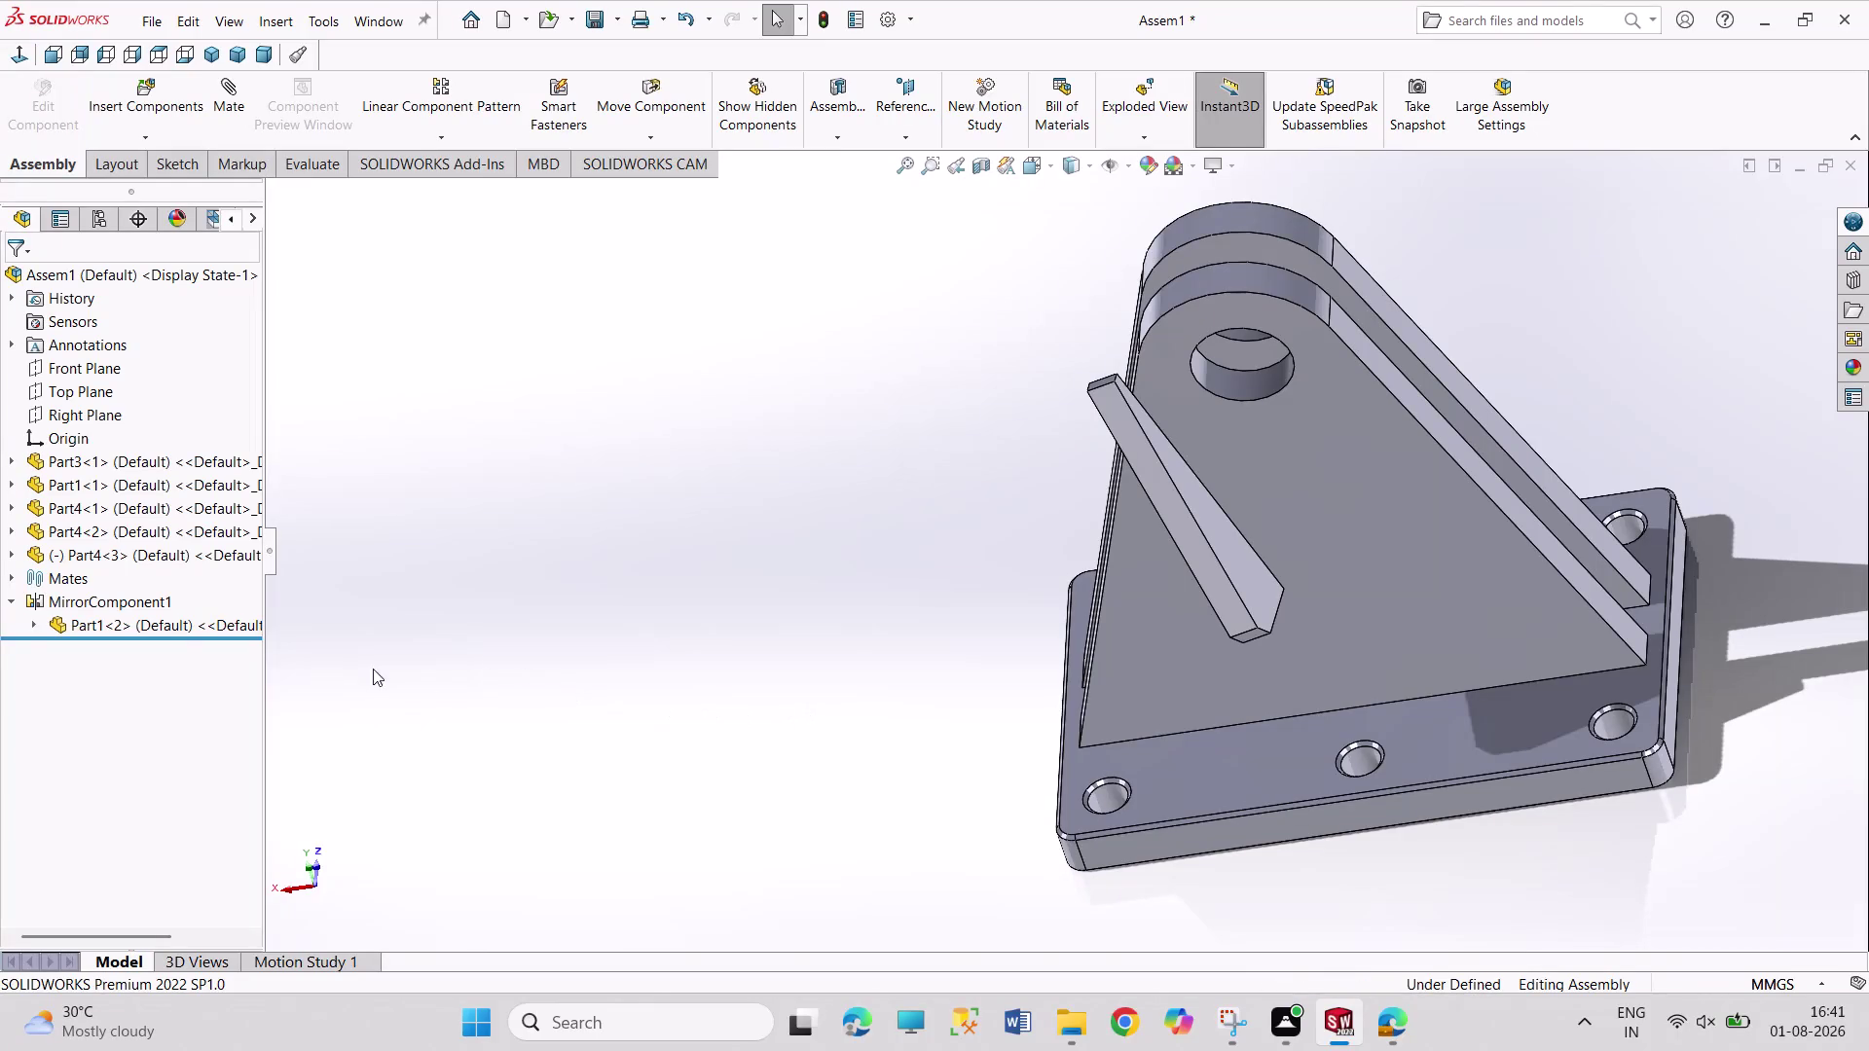
Move gusset Part4<3> away from the triangular plate so it floats beside the bracket.
click(142, 551)
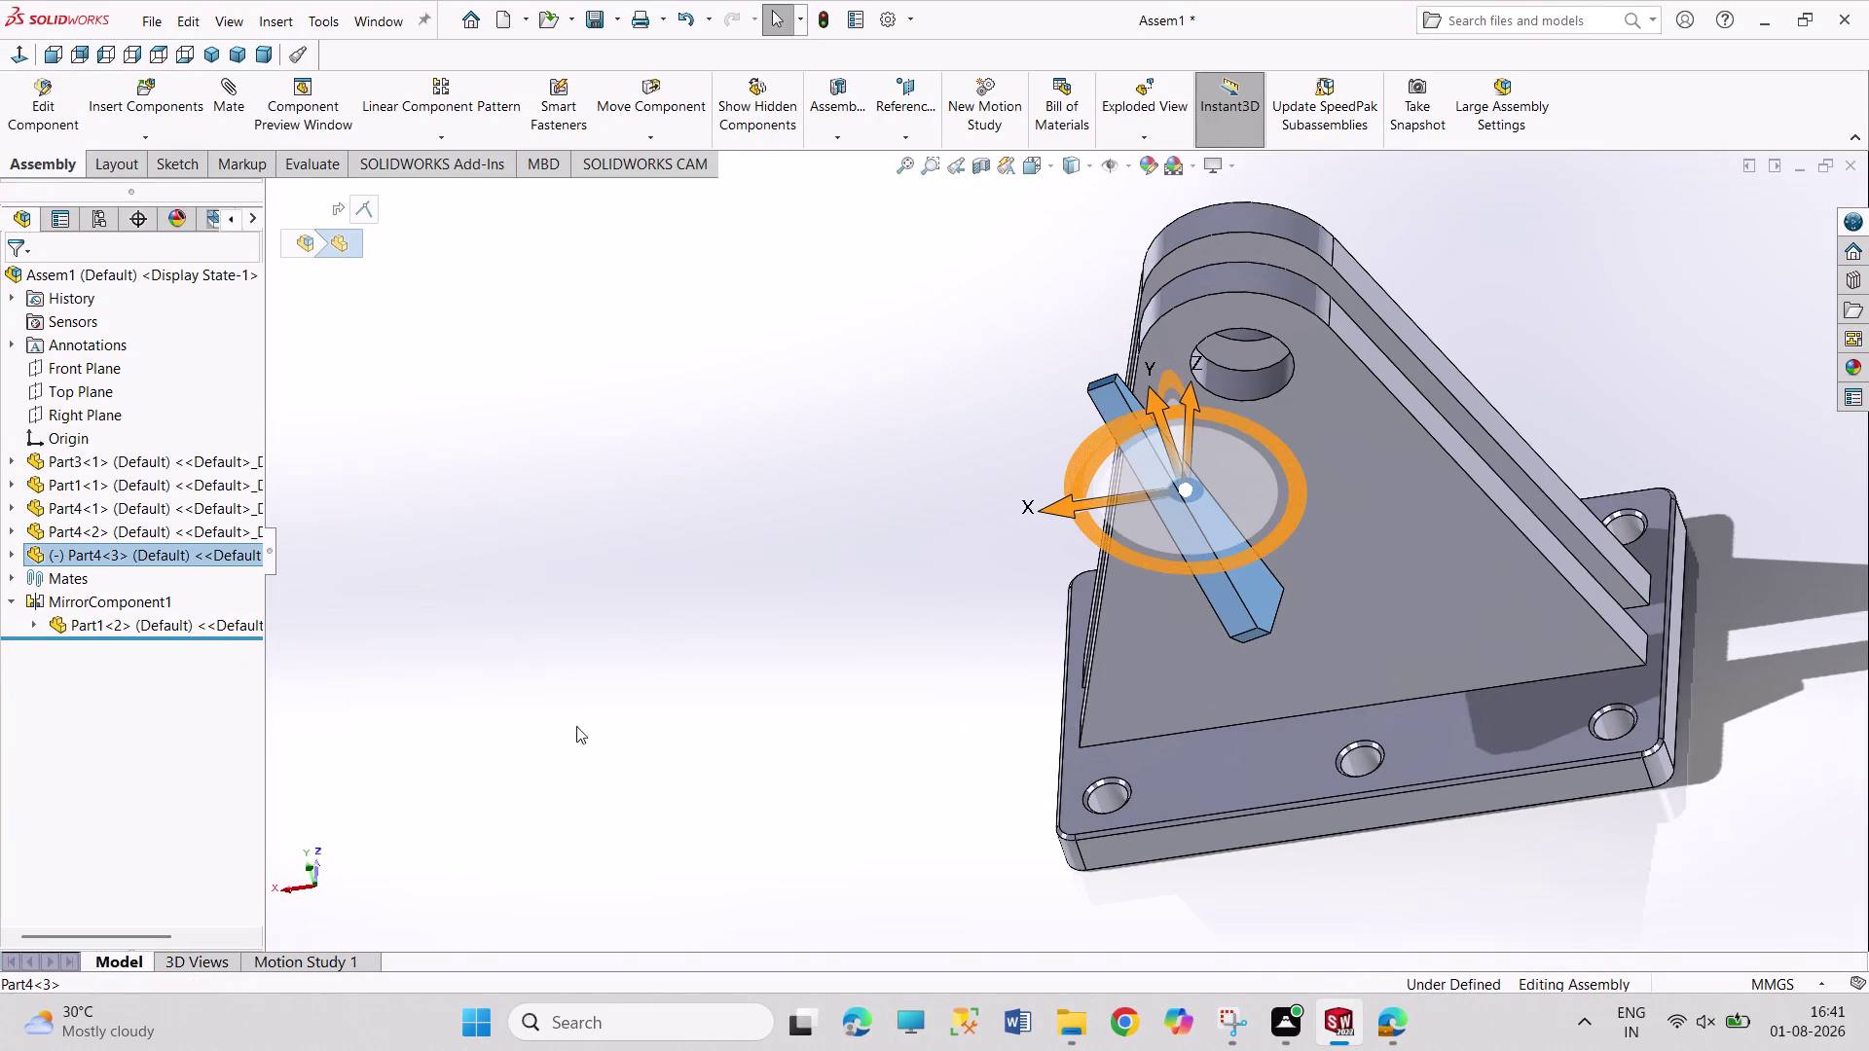
click(613, 746)
middle_drag(674, 717, 787, 732)
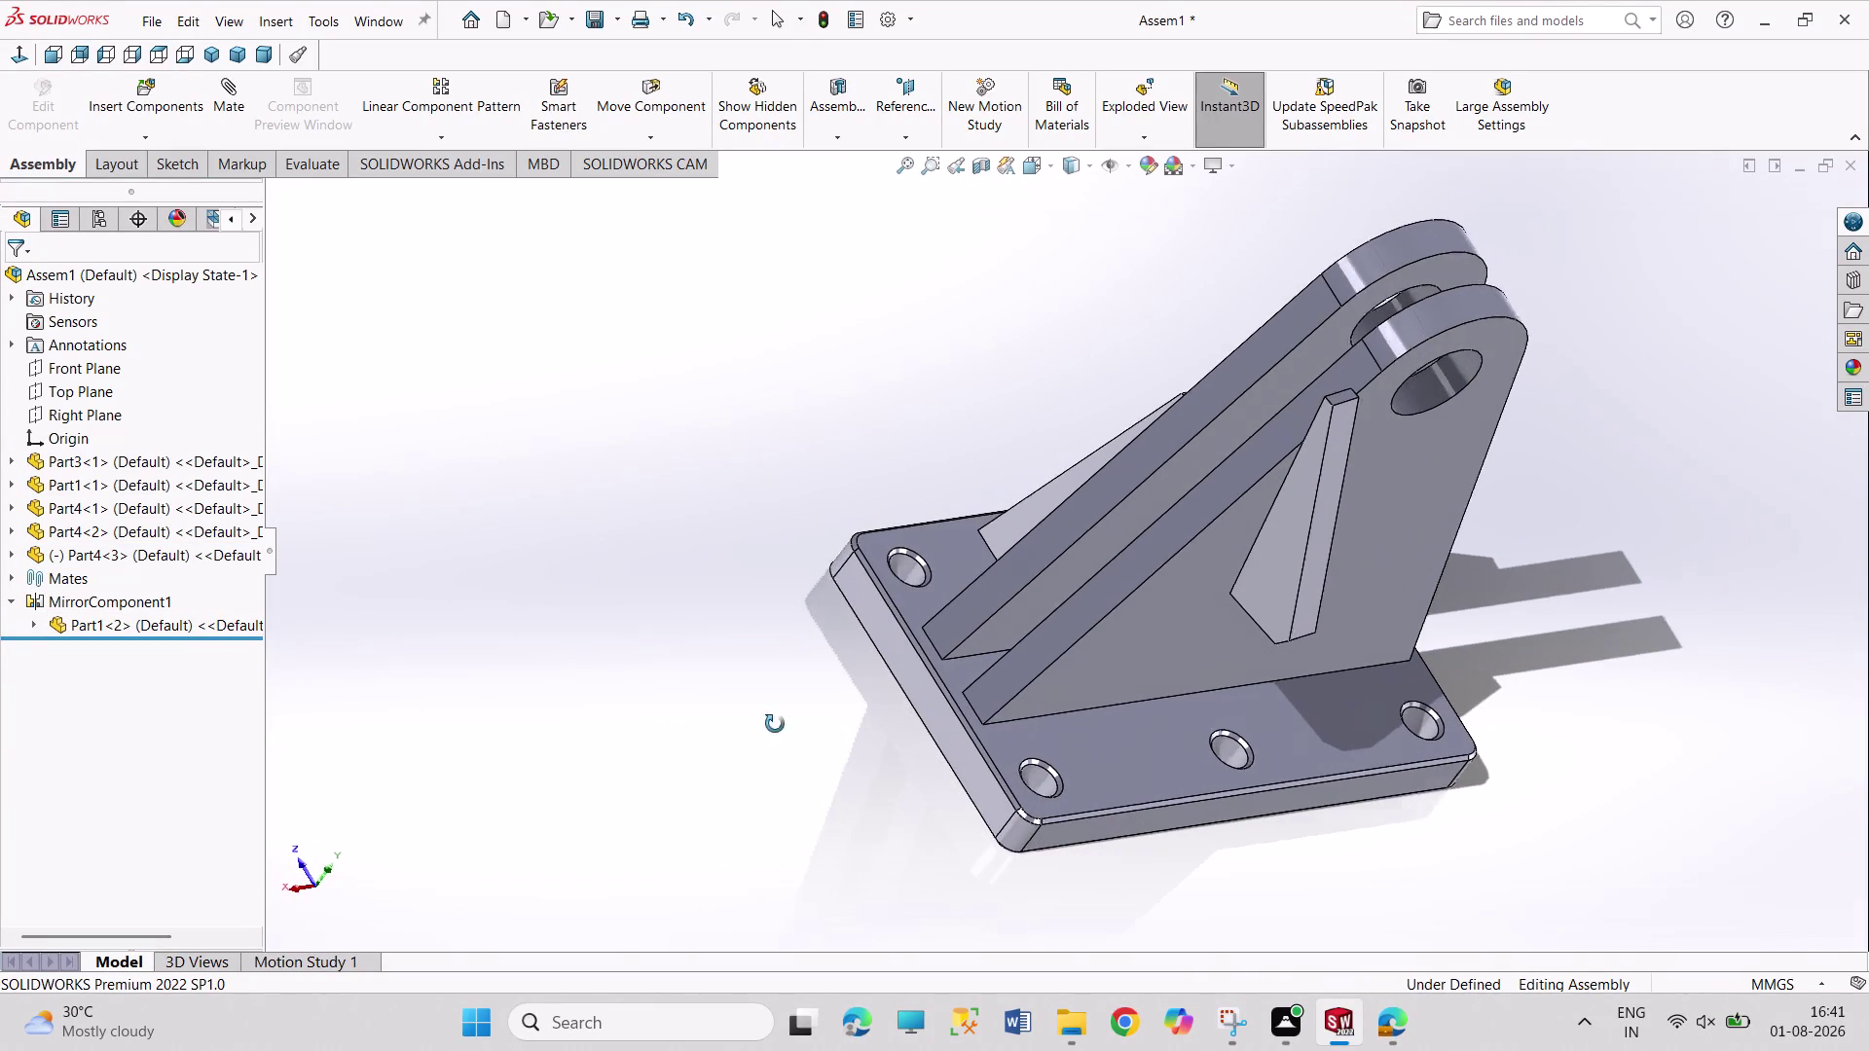
middle_drag(811, 816, 743, 777)
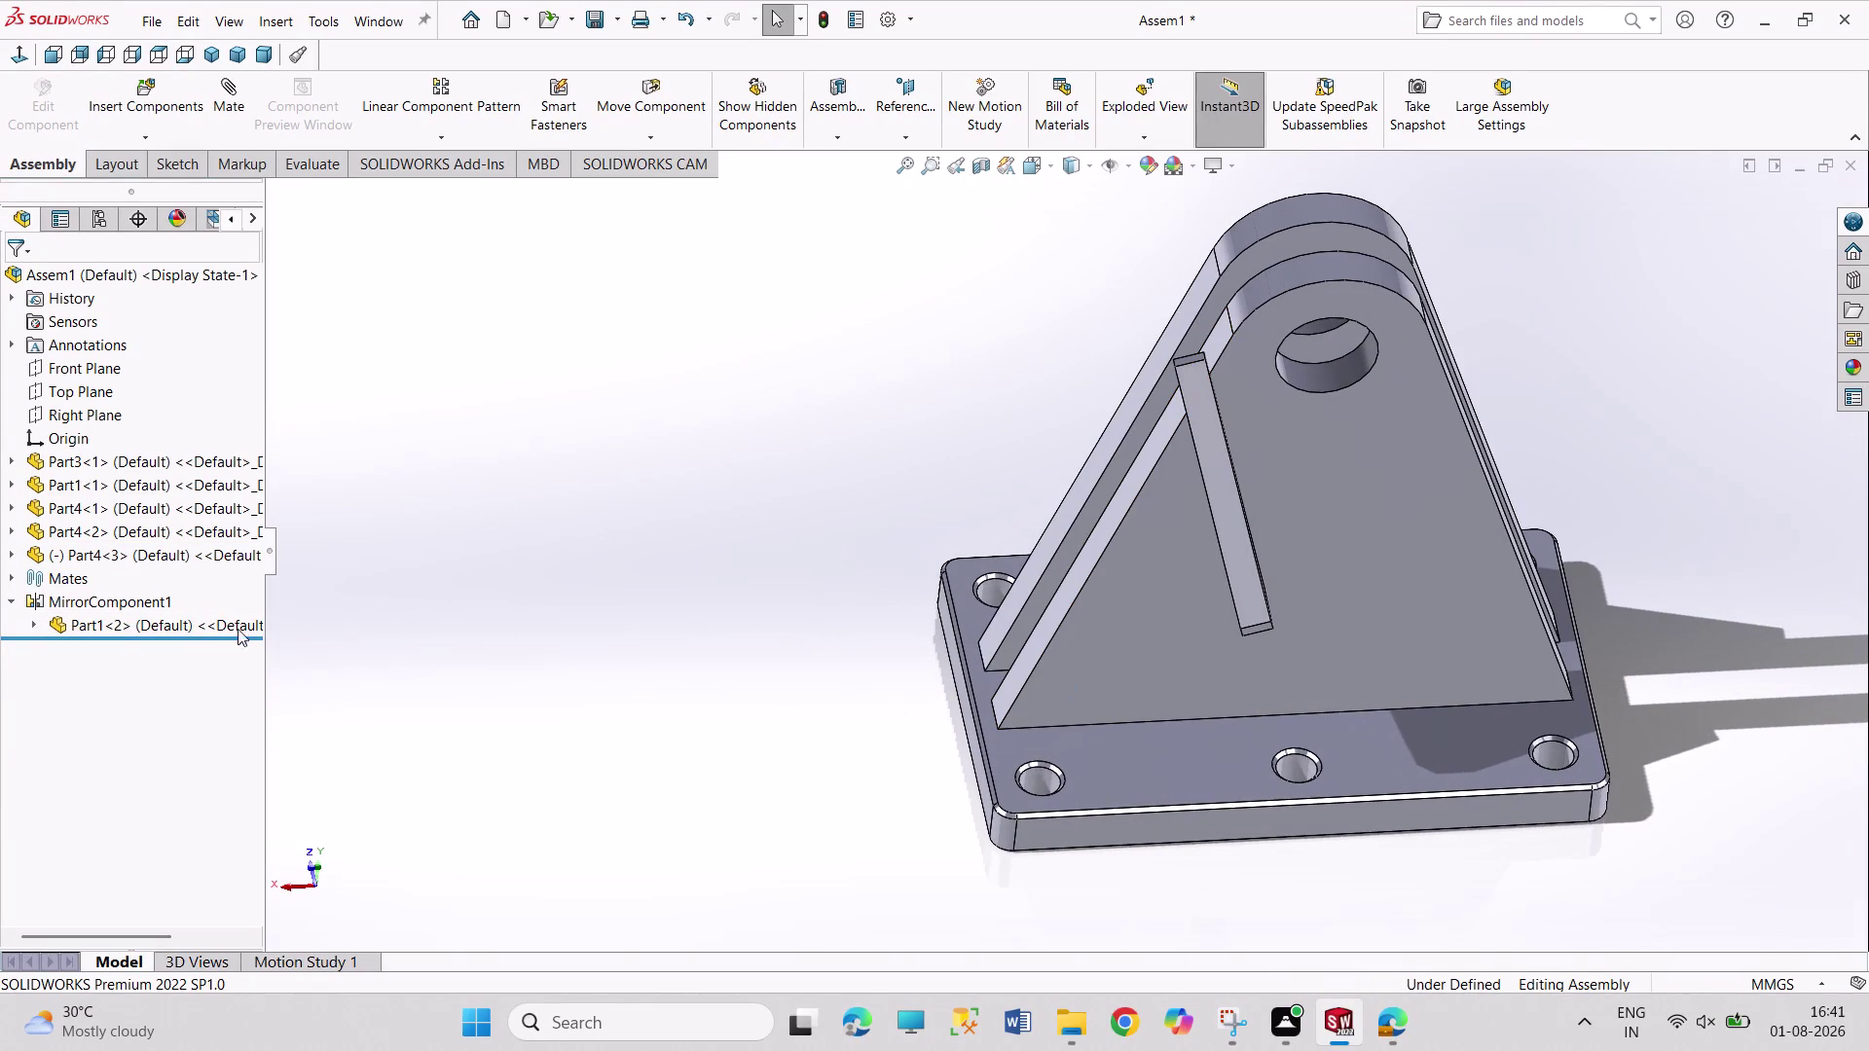
key(ctrl+z)
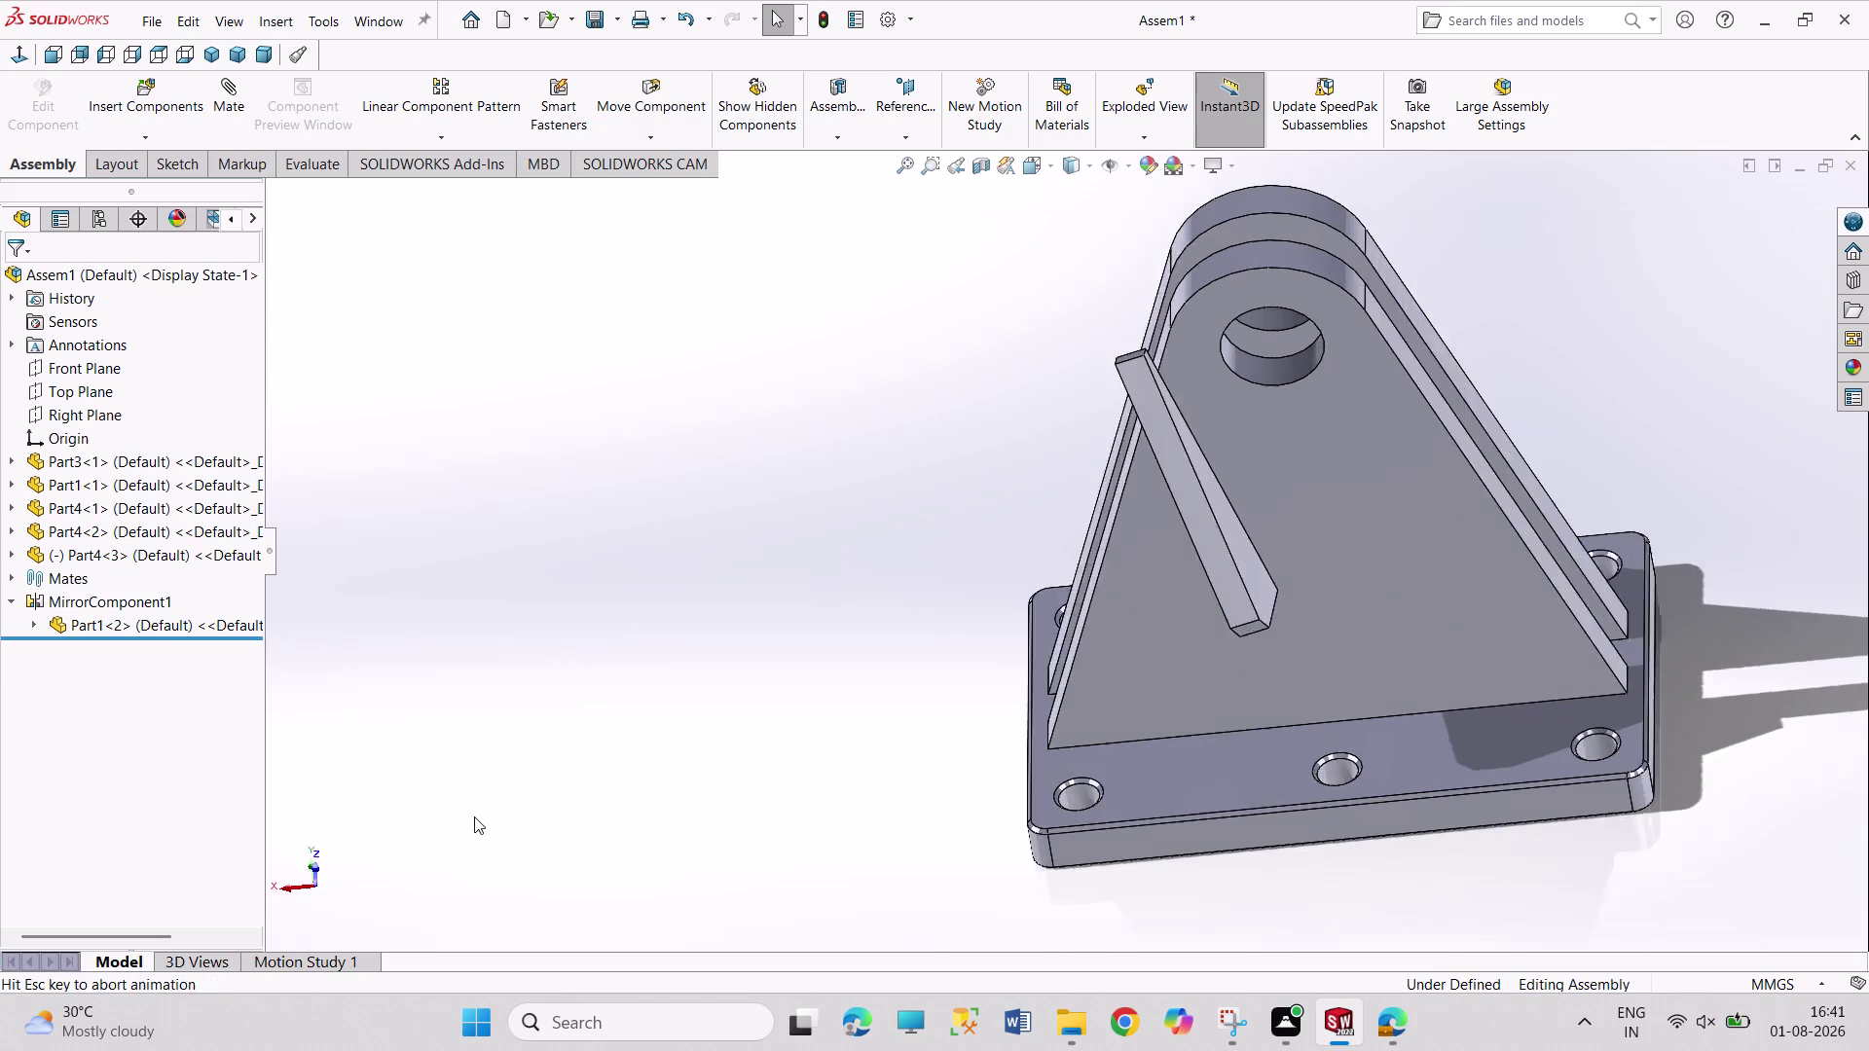
key(ctrl+z)
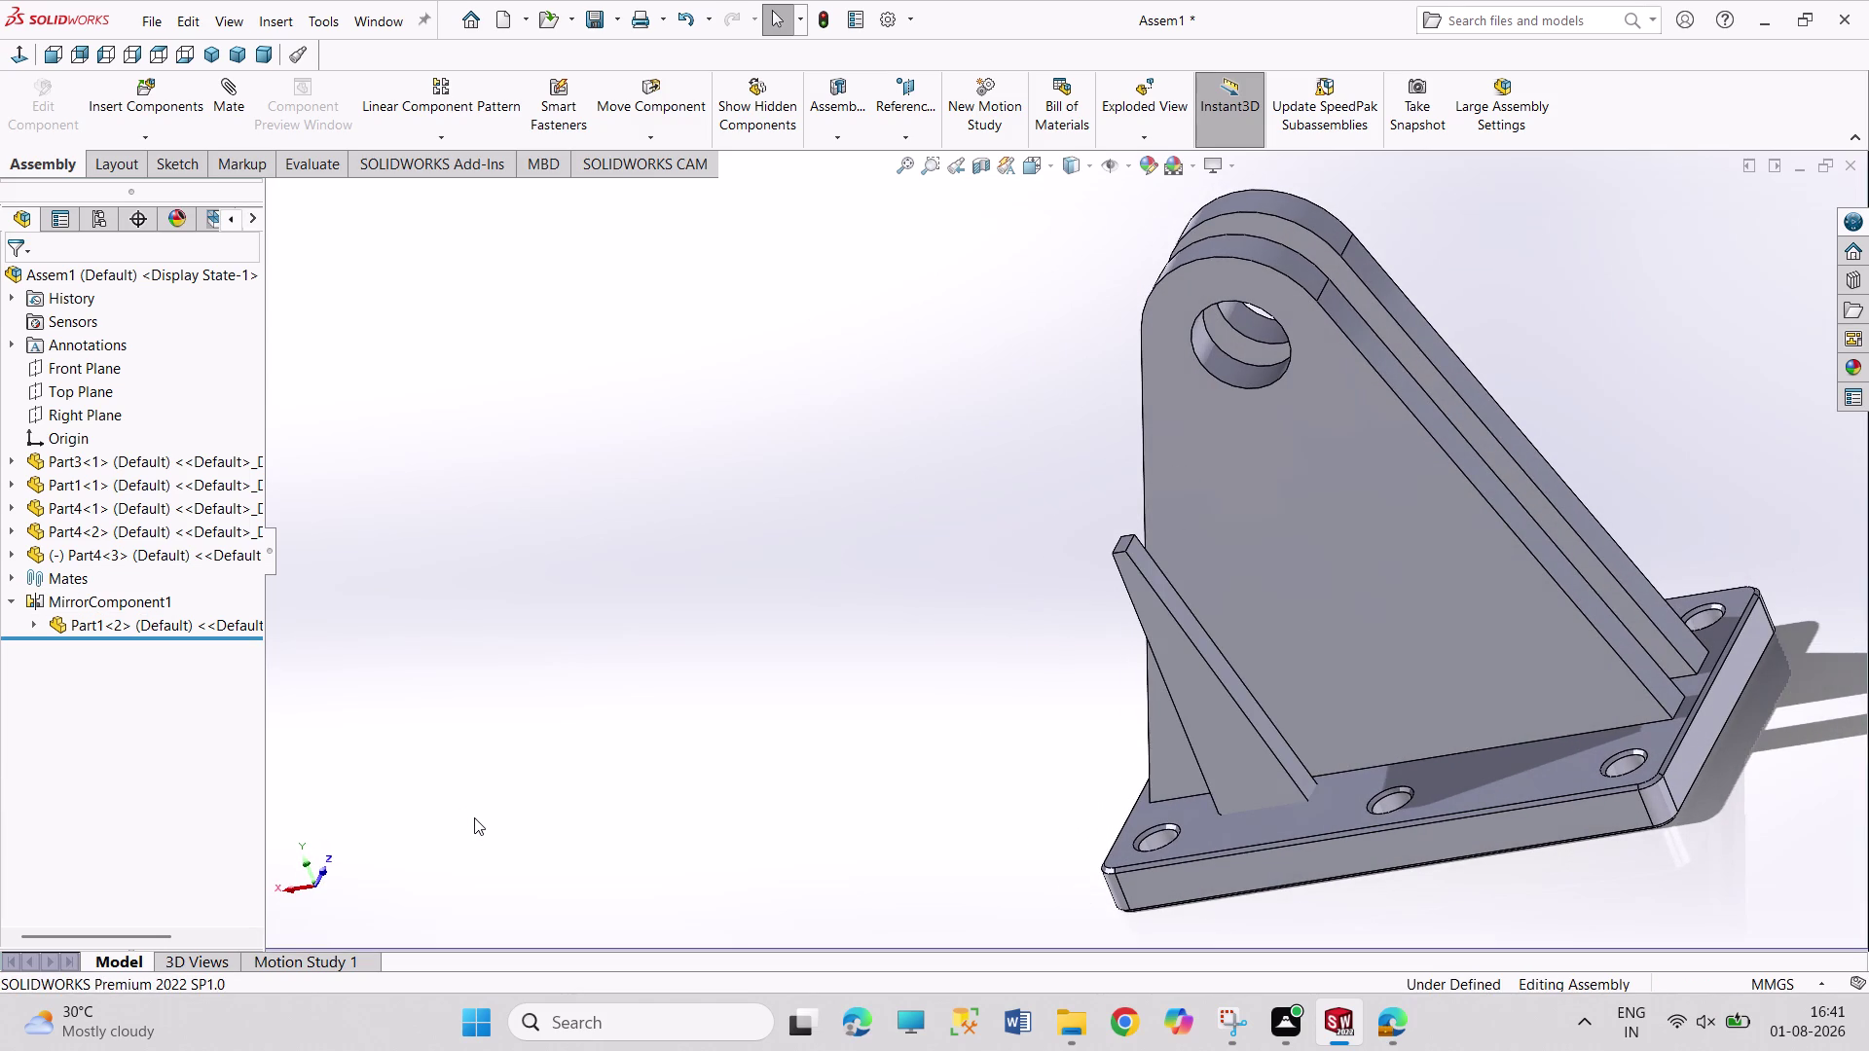
drag(1241, 768, 1077, 539)
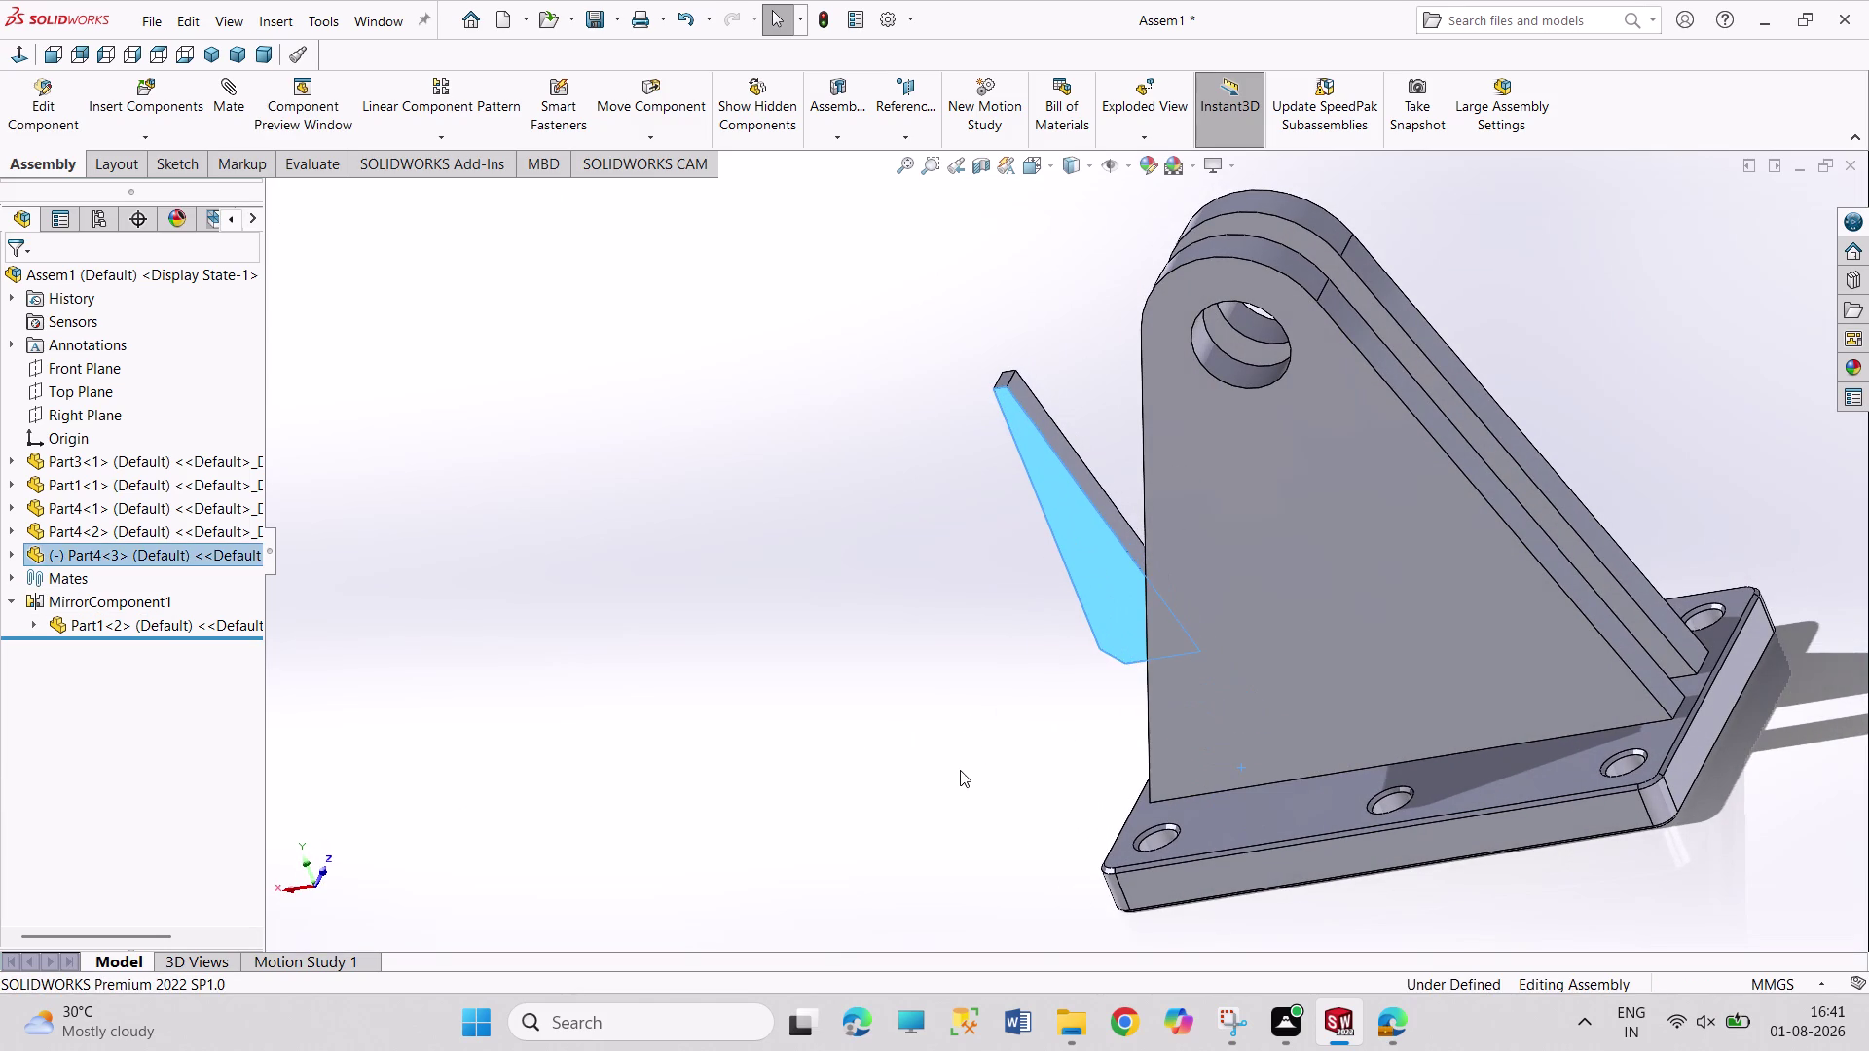
Select the bottom end face of Part4<3> (Boss-Extrude1) from beneath the bracket.
click(960, 770)
drag(1090, 562, 1073, 688)
click(849, 821)
middle_drag(946, 851, 835, 685)
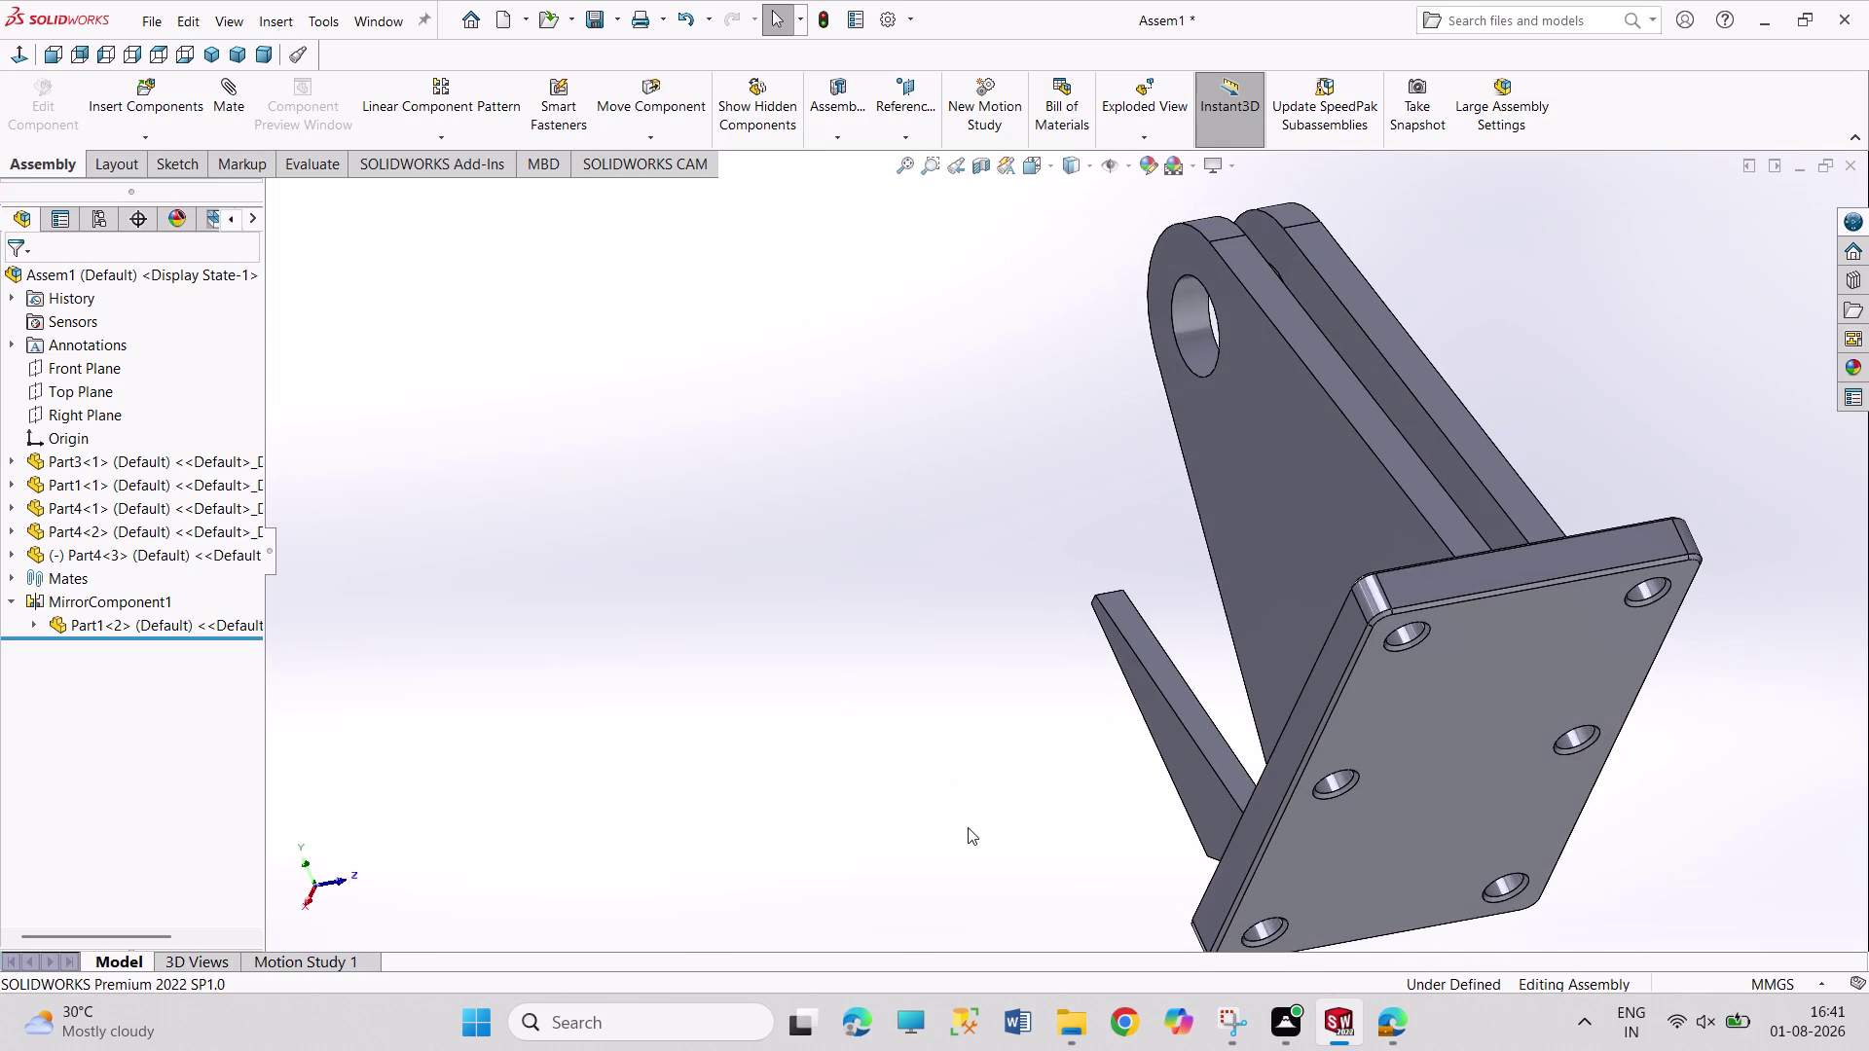
middle_drag(973, 831, 1019, 881)
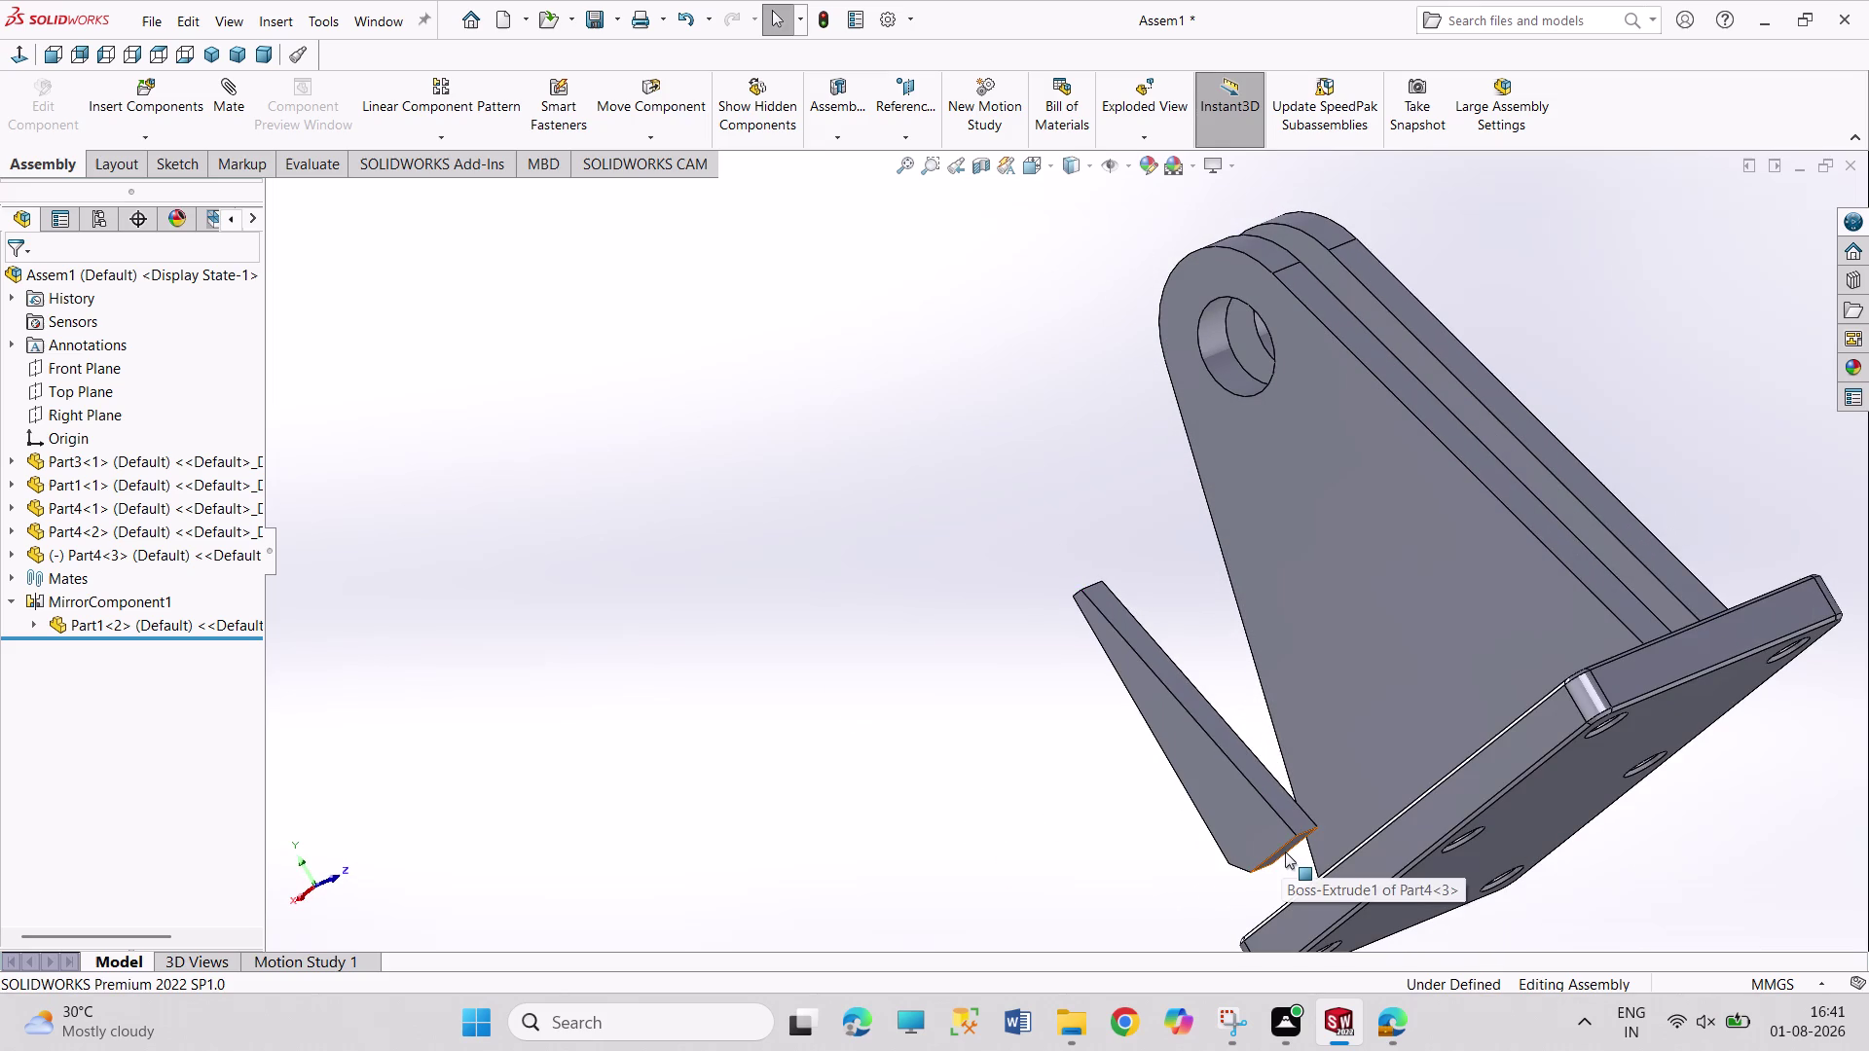
click(1284, 851)
middle_drag(1021, 797, 1083, 891)
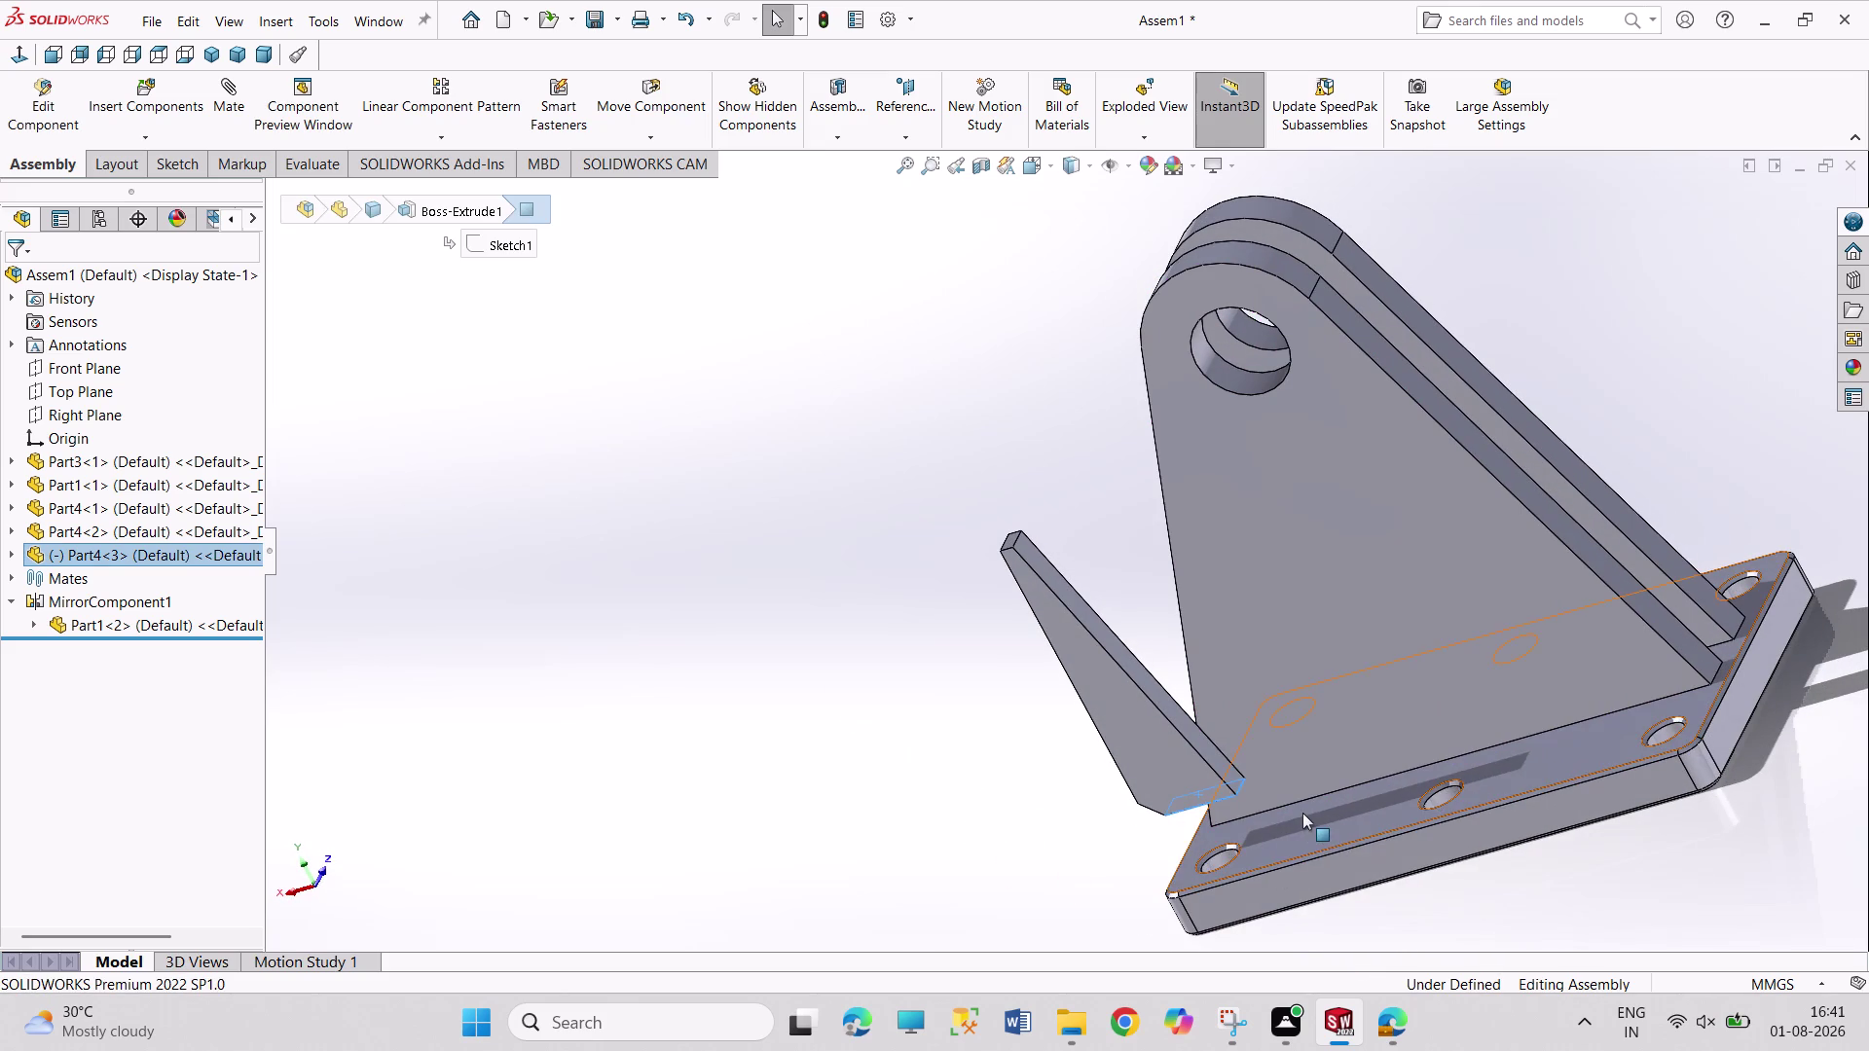
Mate the gusset bottom coincident to the base plate top, then select its side and the triangular plate face.
click(1302, 813)
click(1357, 794)
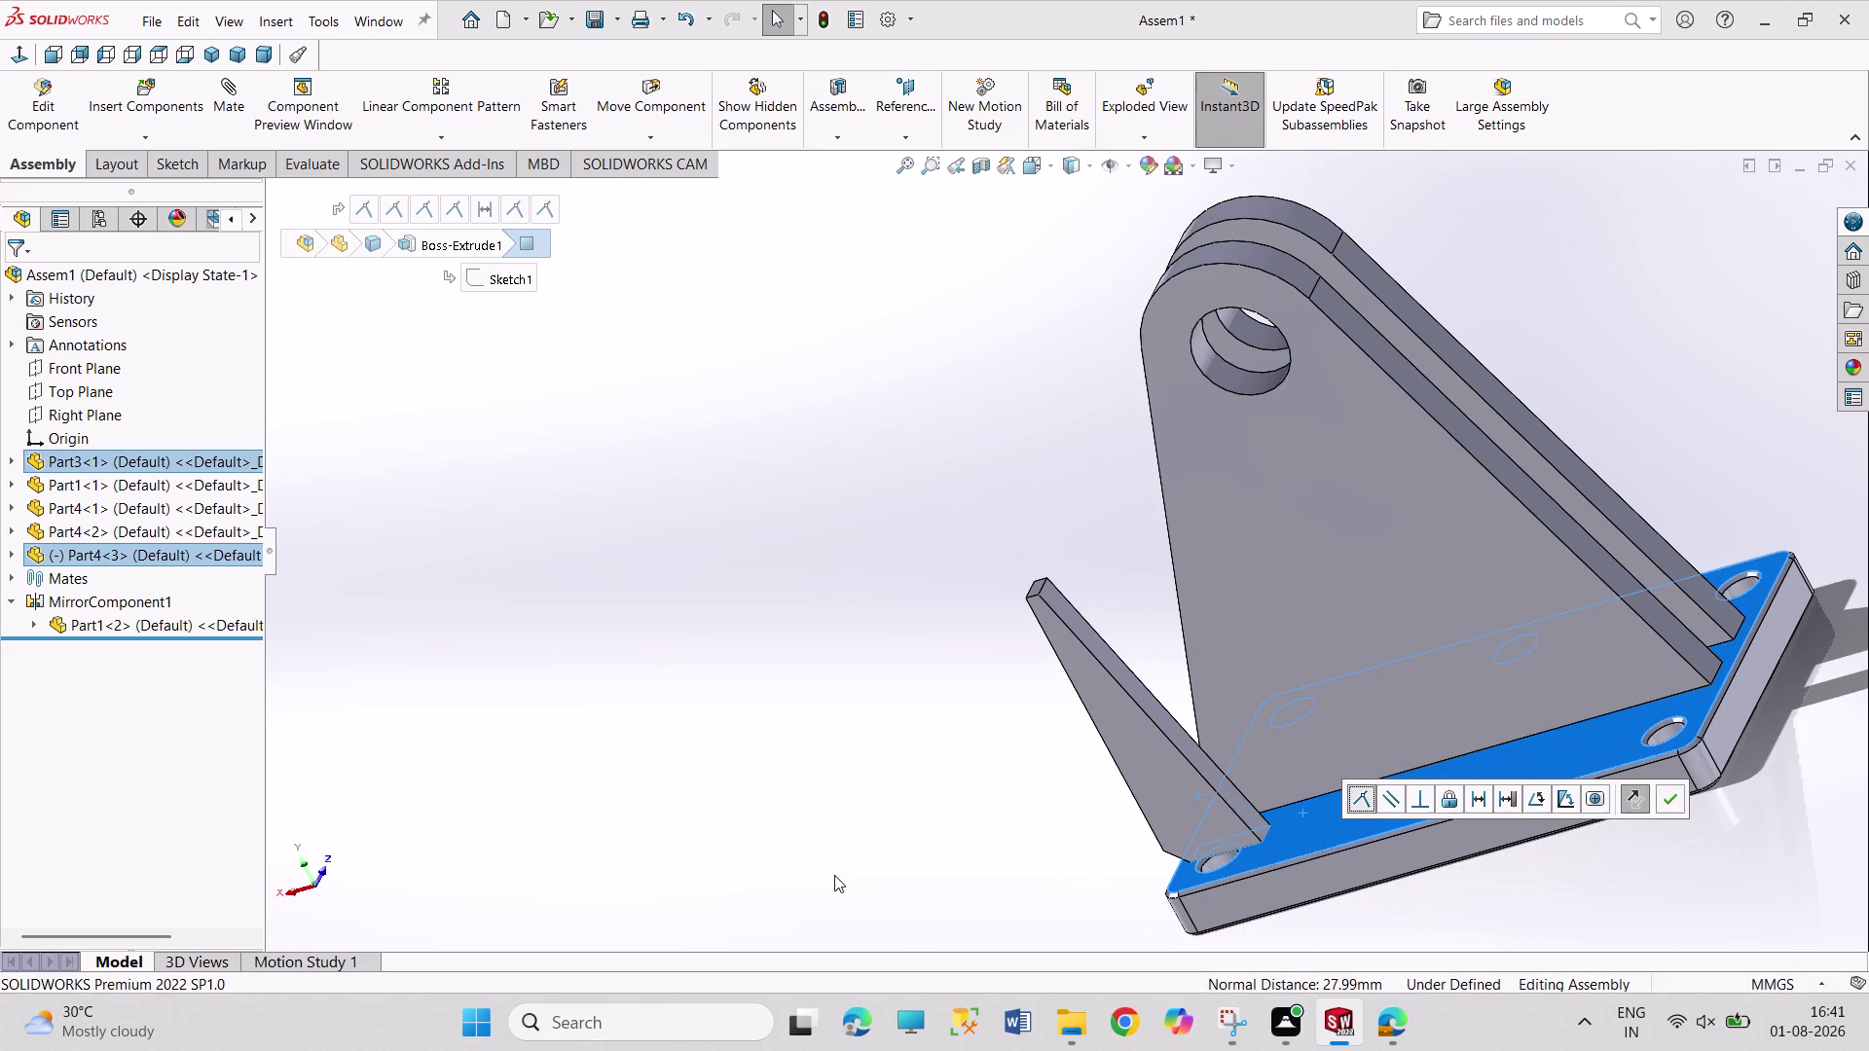
click(834, 875)
click(1185, 751)
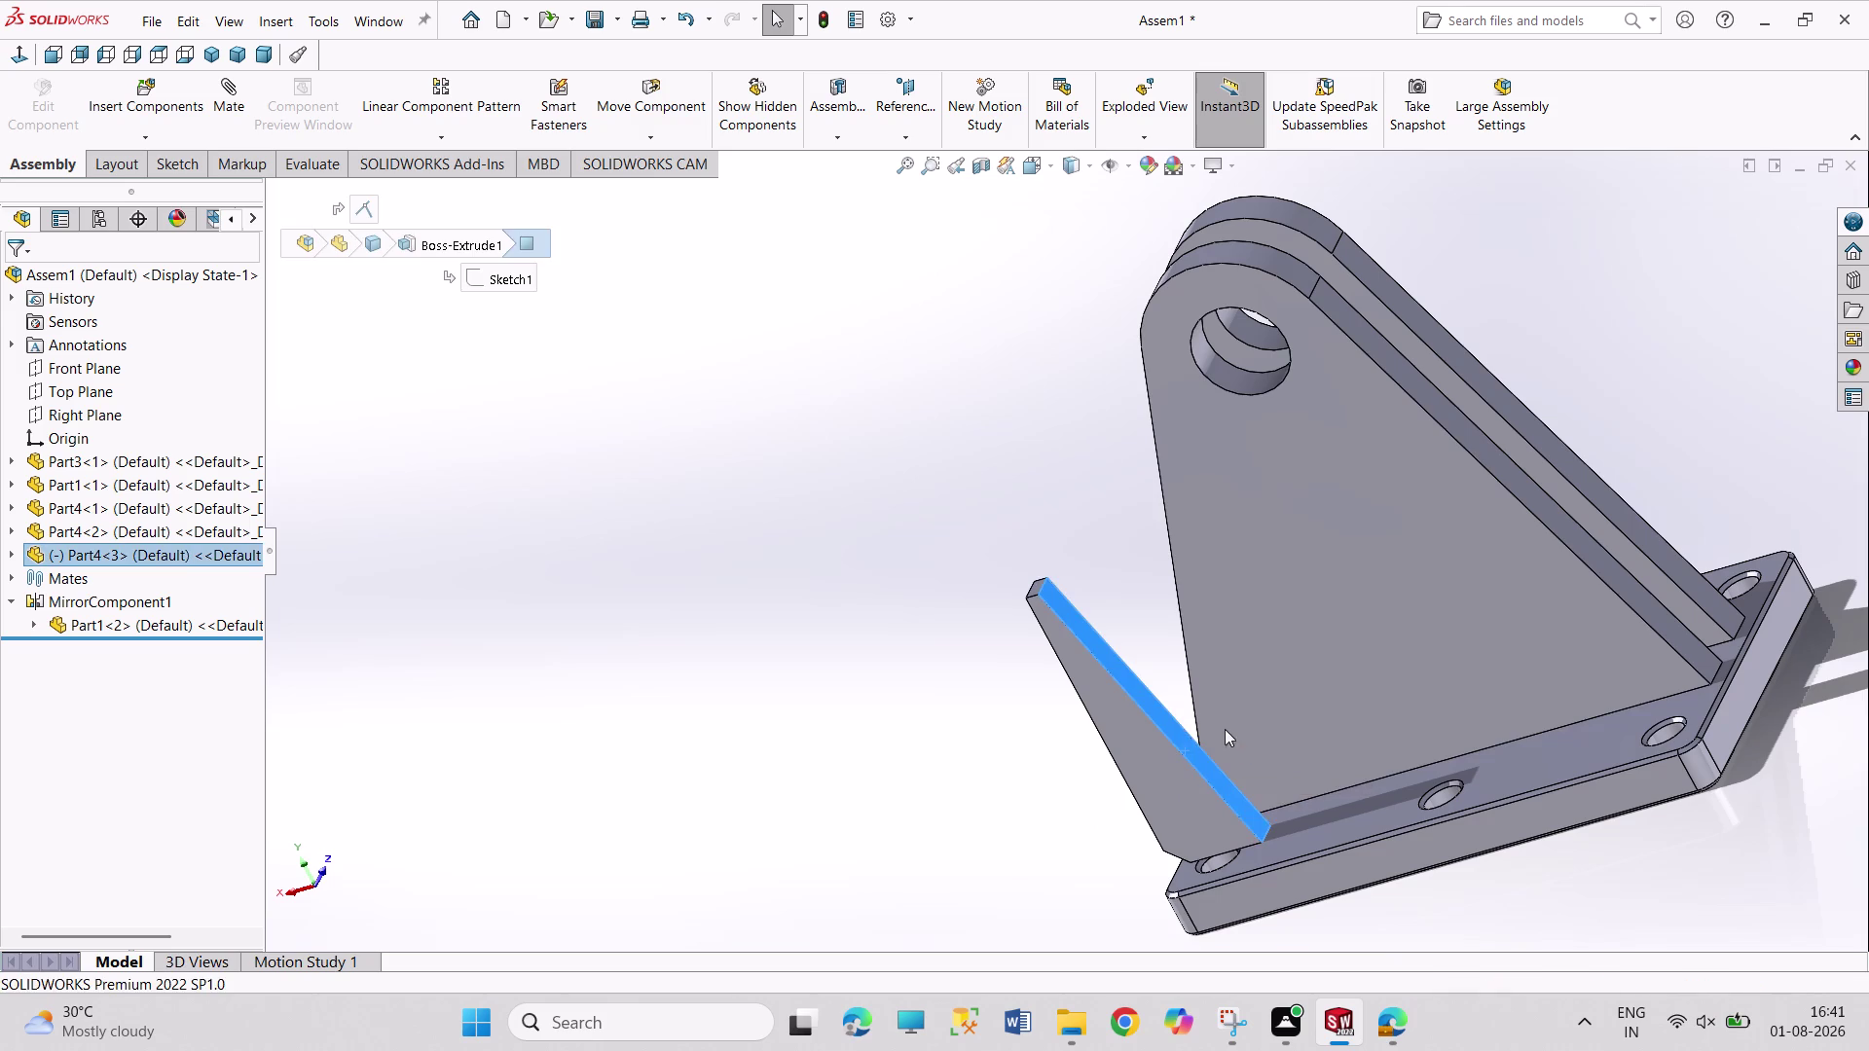
click(1224, 728)
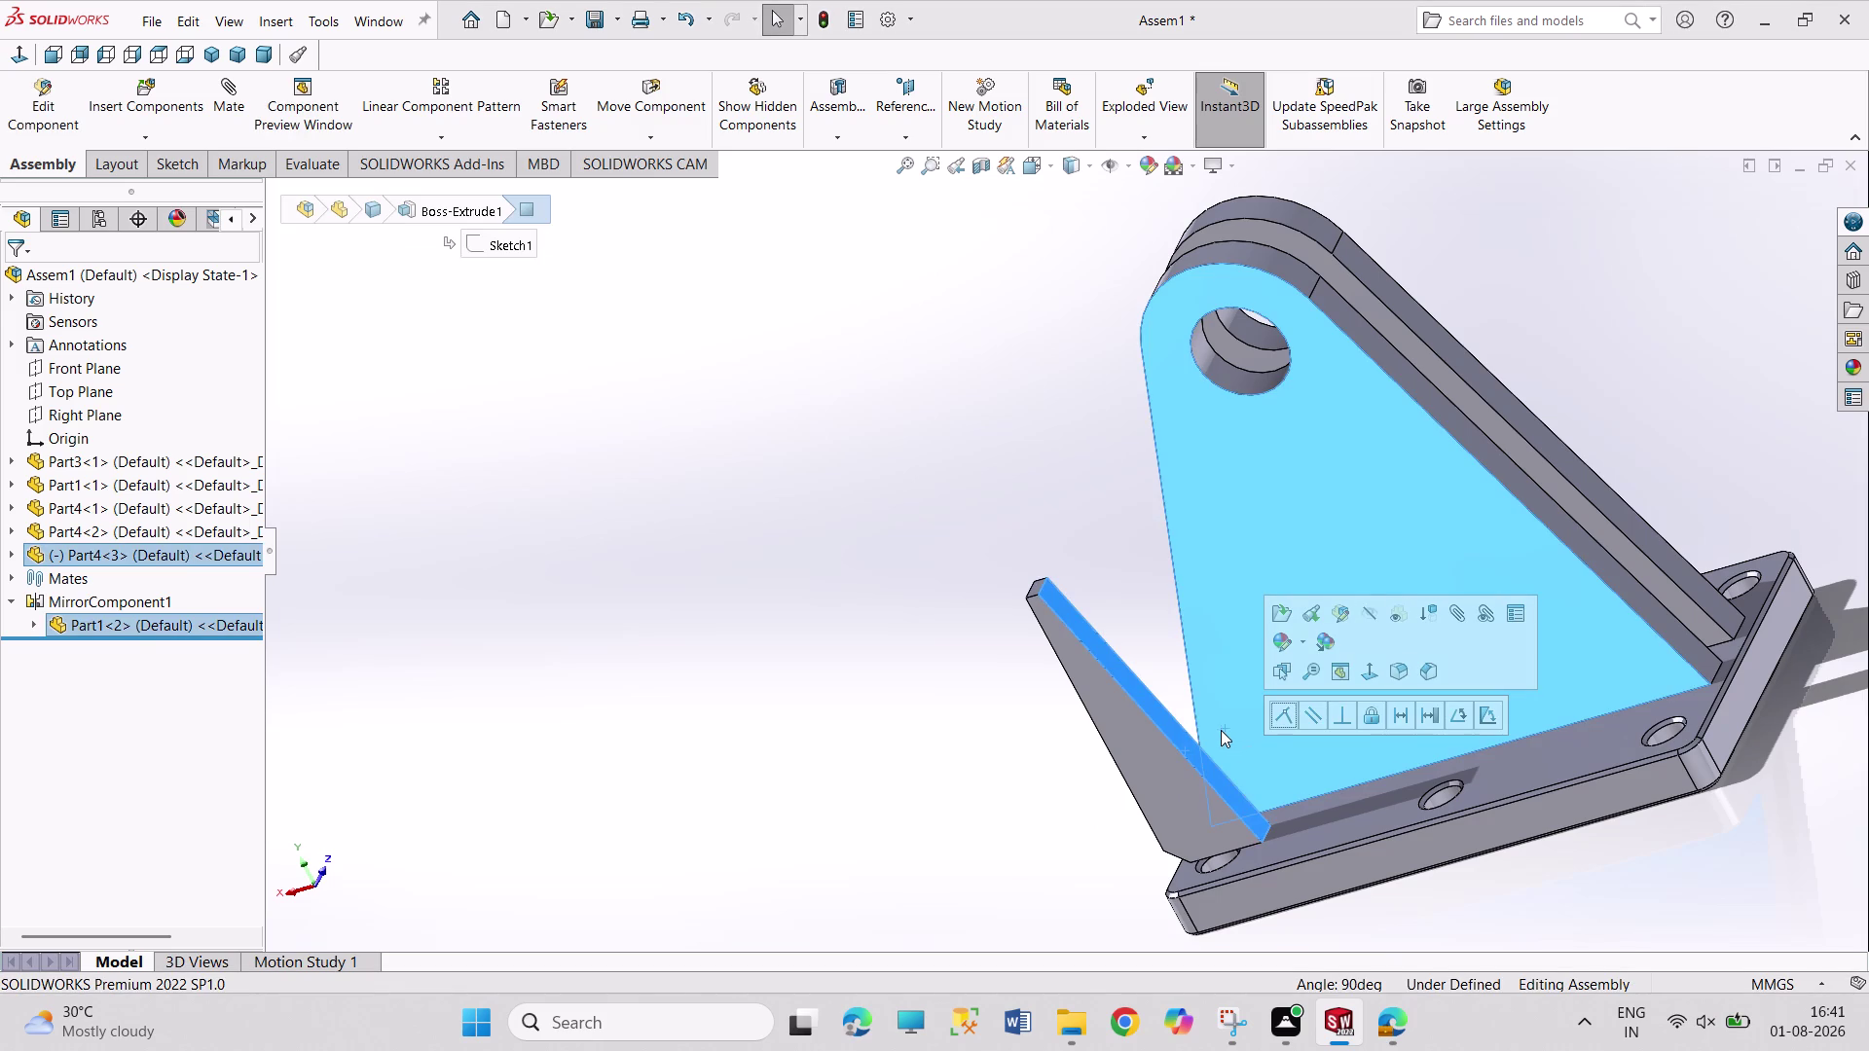